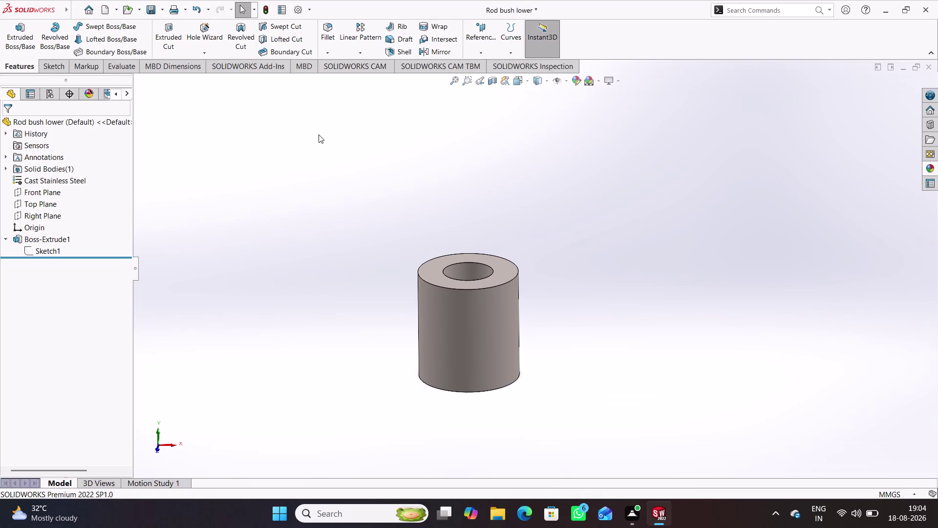
Change Boss-Extrude1's Mid Plane depth from 24 mm to 80 mm.
click(61, 237)
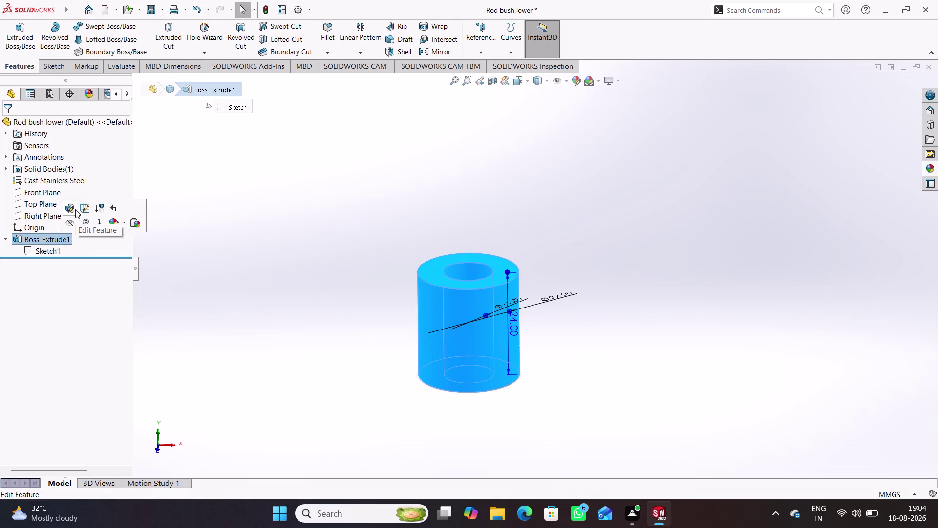
click(76, 209)
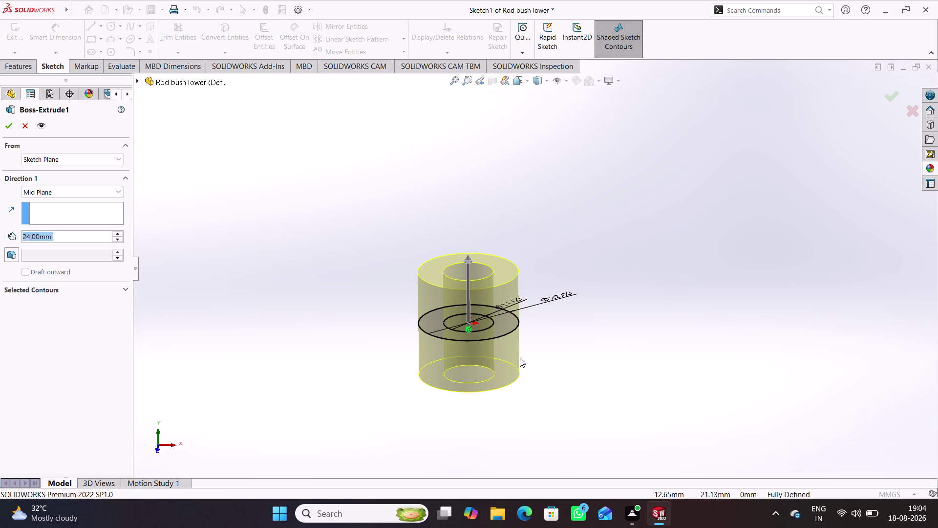
text(80)
key(Return)
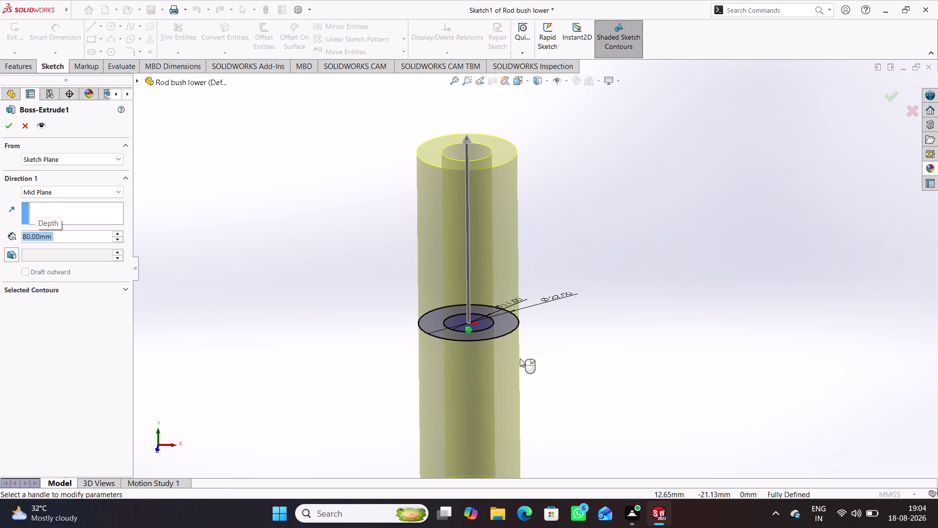
key(Return)
click(592, 323)
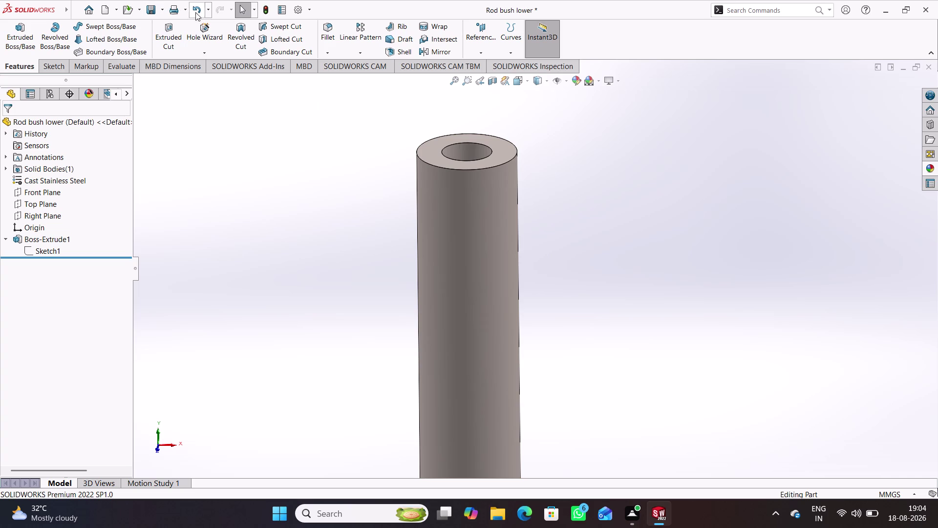
click(265, 8)
click(290, 199)
Assign Zinc AG40A (Zamak 3) from Zinc Alloys as the part material.
right_click(56, 177)
click(90, 185)
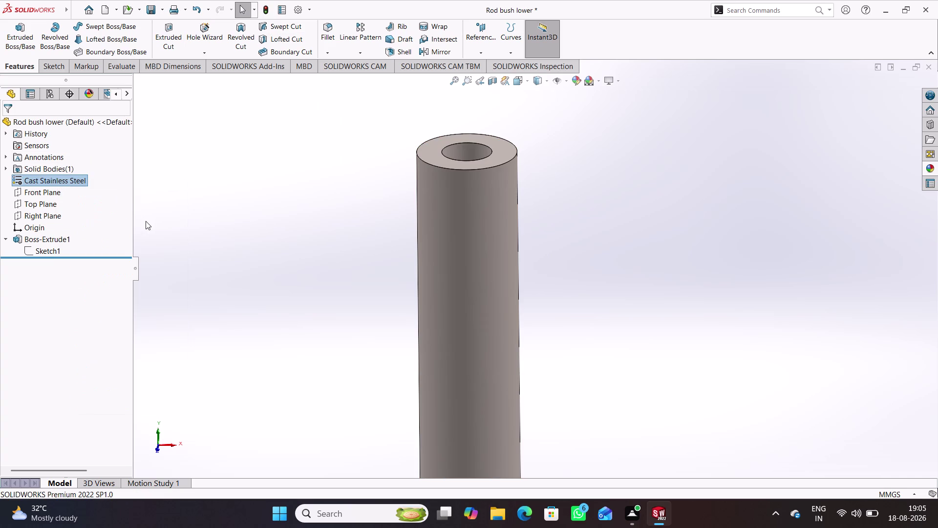
scroll(down, 3)
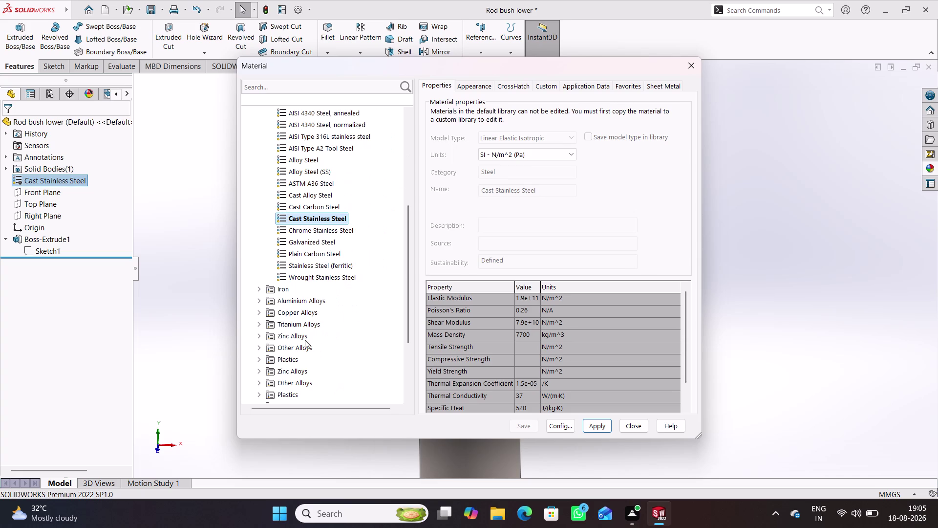
click(302, 339)
double_click(298, 334)
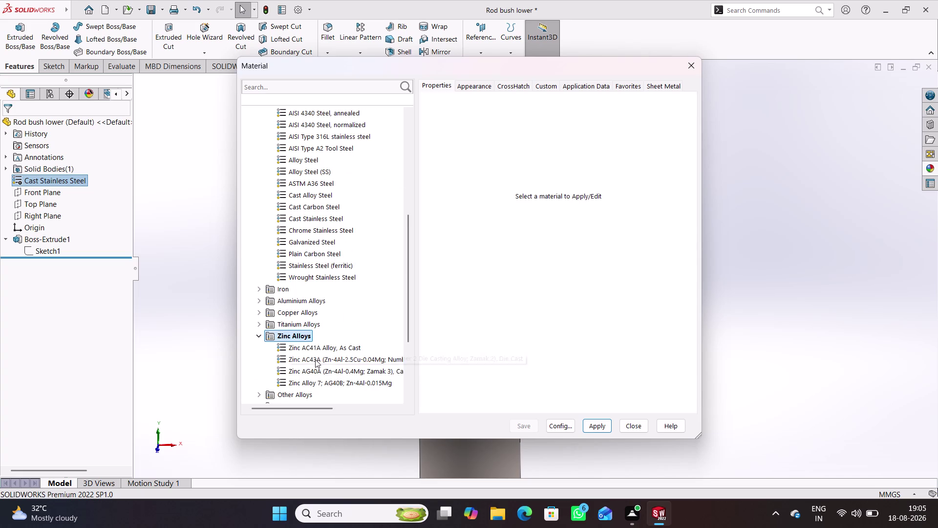
click(315, 359)
click(599, 425)
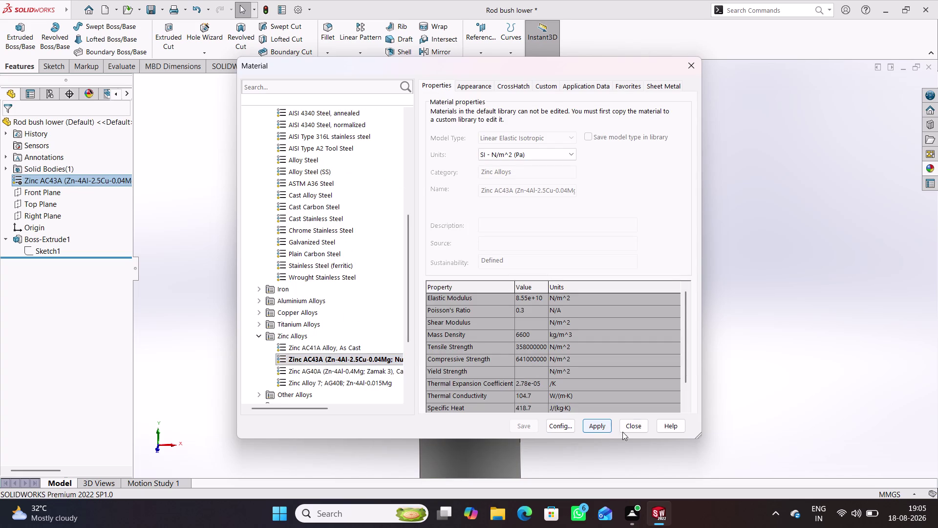
click(332, 370)
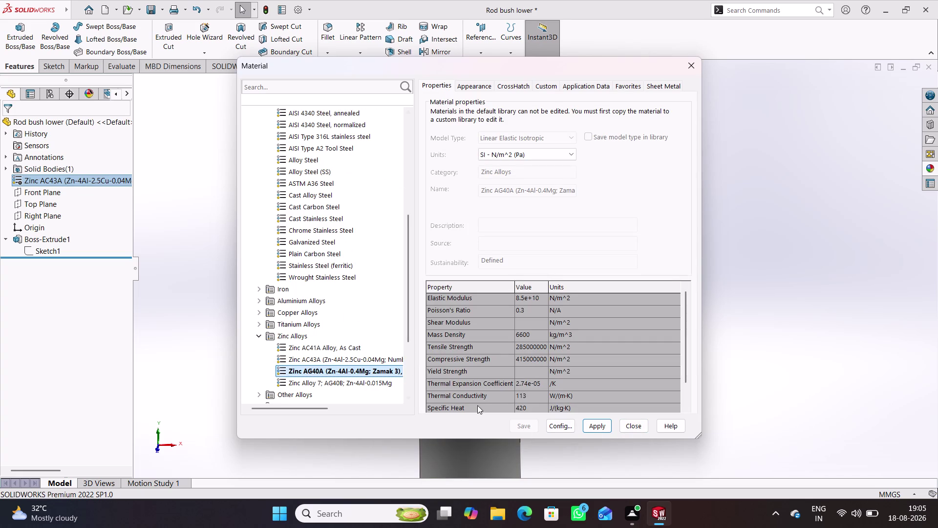
click(593, 428)
click(633, 430)
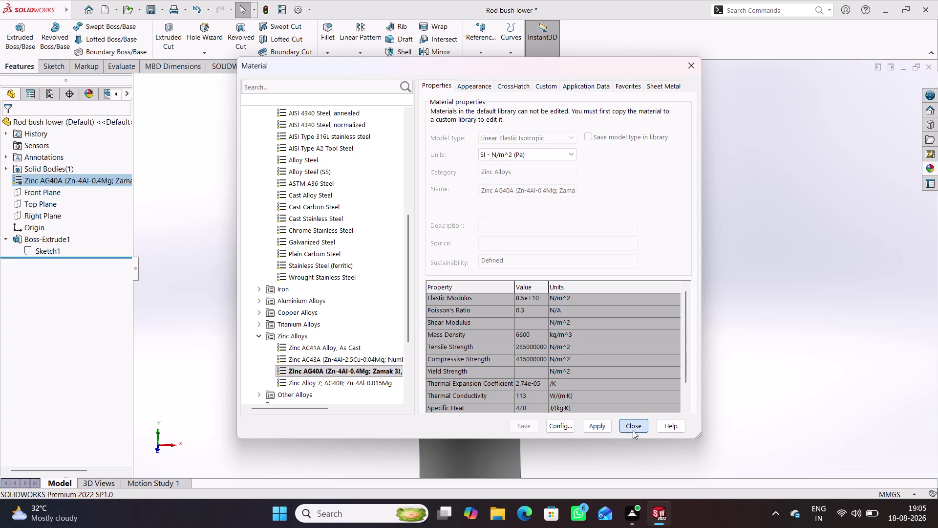
Apply the polished zinc appearance to the tube and orbit to inspect it.
middle_drag(577, 395, 413, 278)
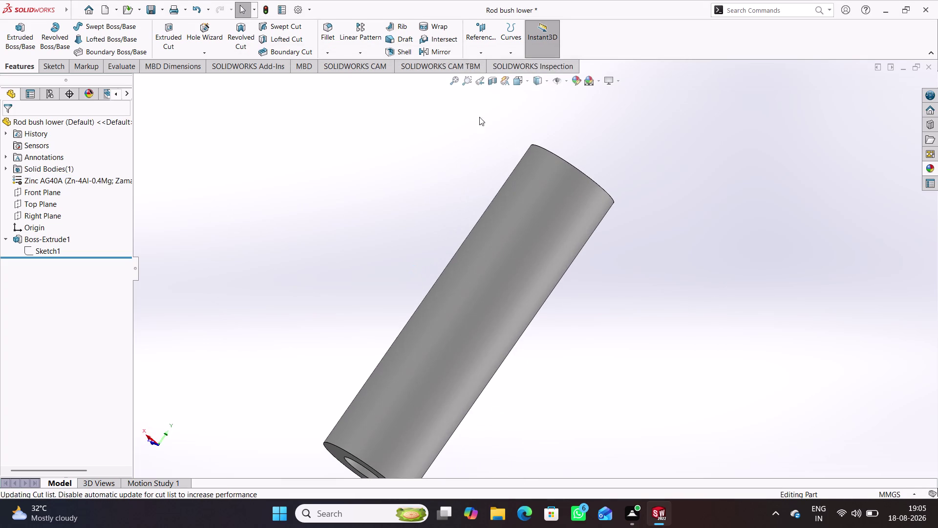
click(576, 81)
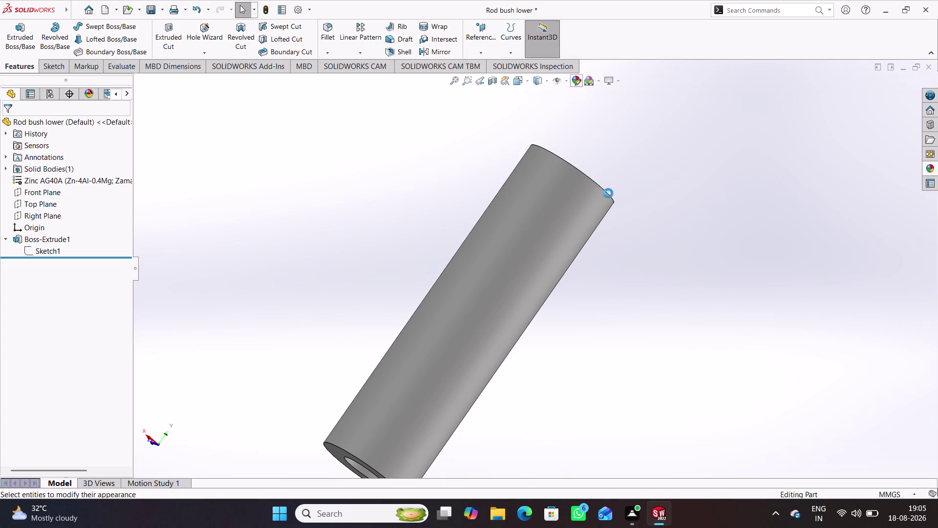
drag(786, 240, 776, 250)
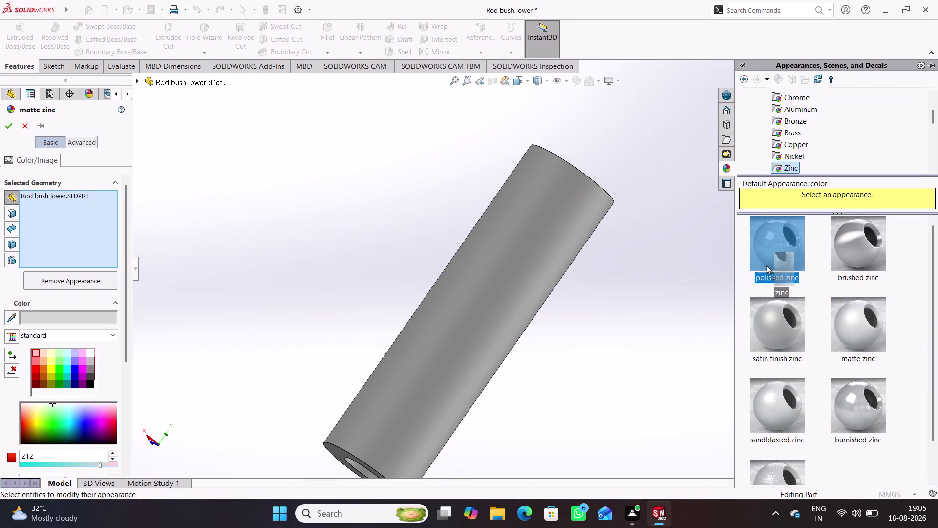
drag(776, 250, 539, 273)
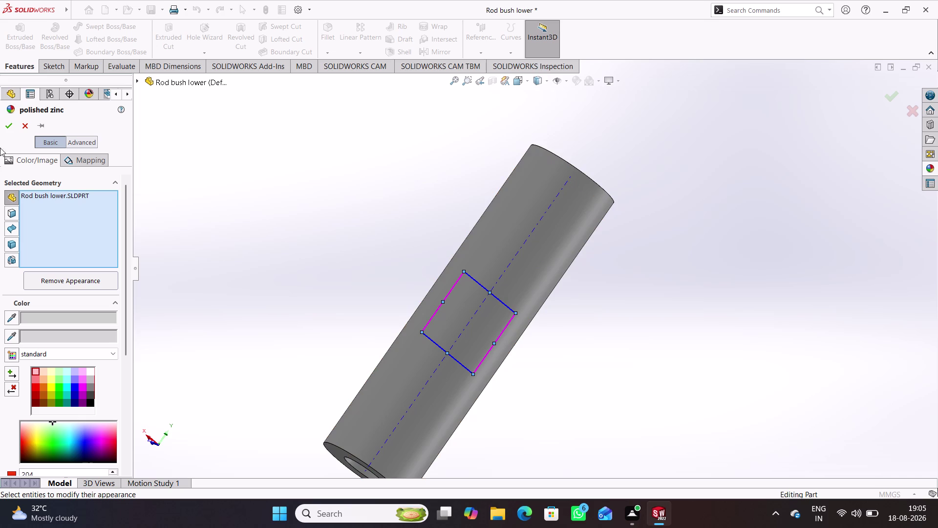
click(7, 121)
click(286, 192)
middle_drag(331, 247, 339, 246)
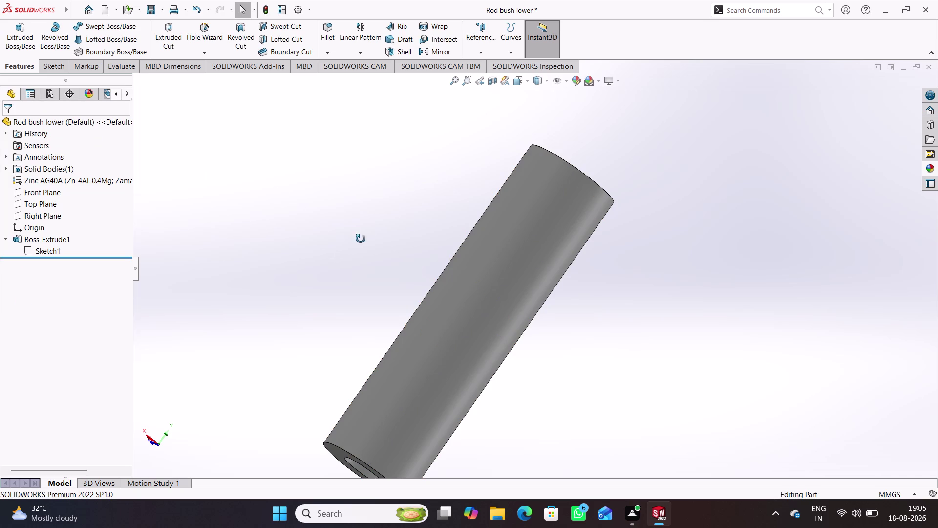
middle_drag(338, 246, 477, 285)
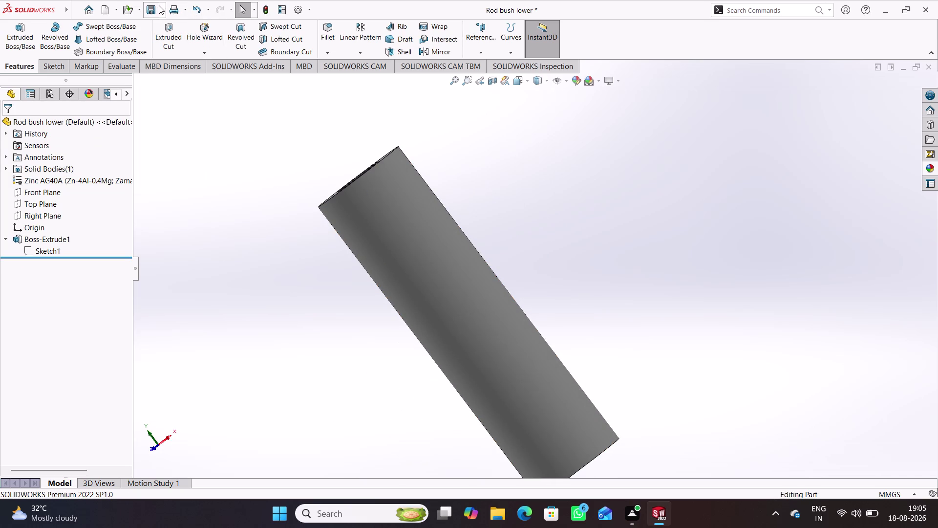
Save the part as 'piston pin' in the solid works folder.
click(160, 4)
click(164, 36)
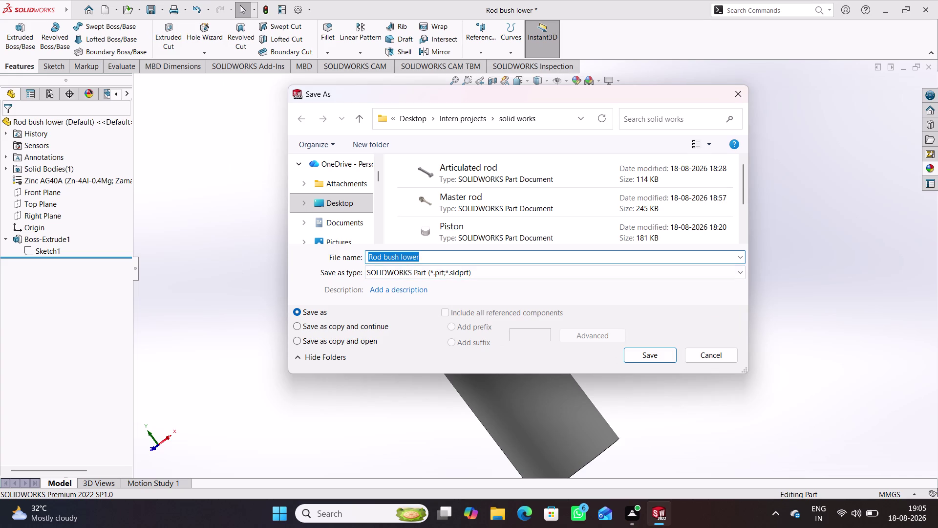
text(pist)
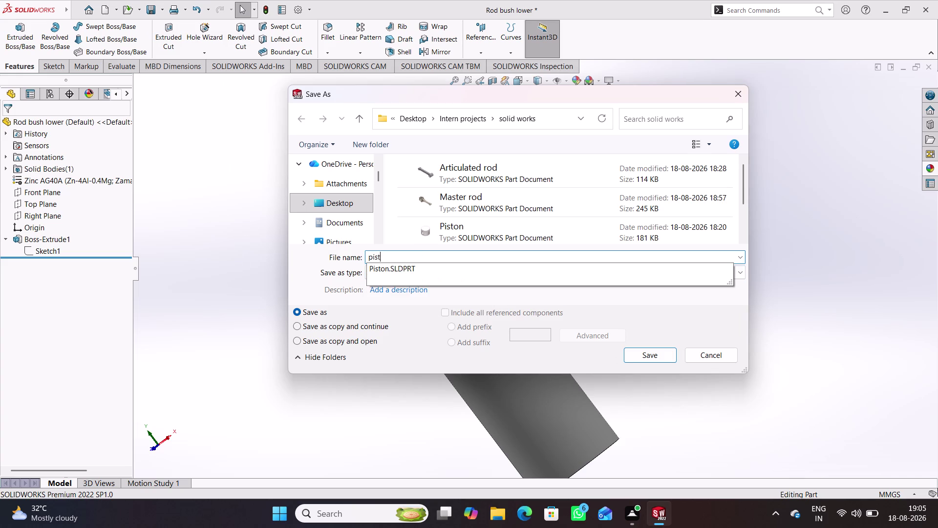
text(on)
key(space)
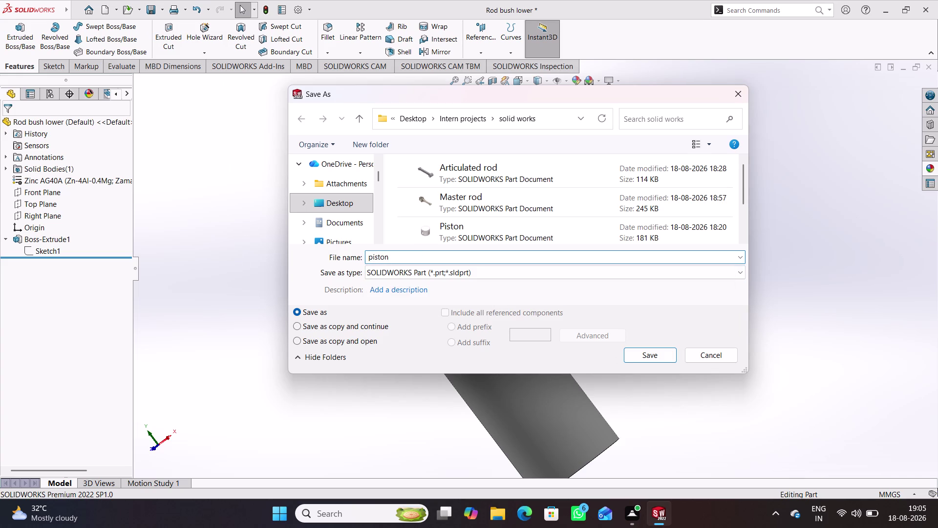
text(pin)
scroll(down, 3)
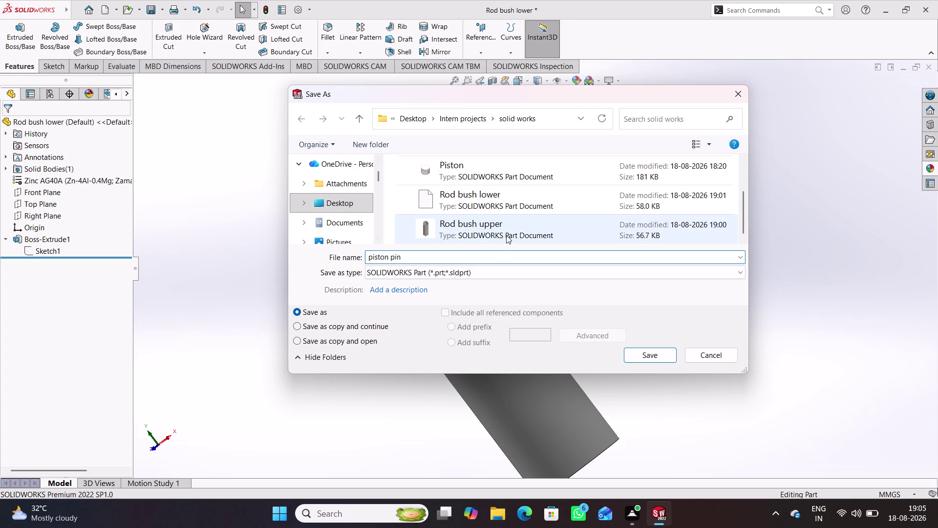
scroll(down, 3)
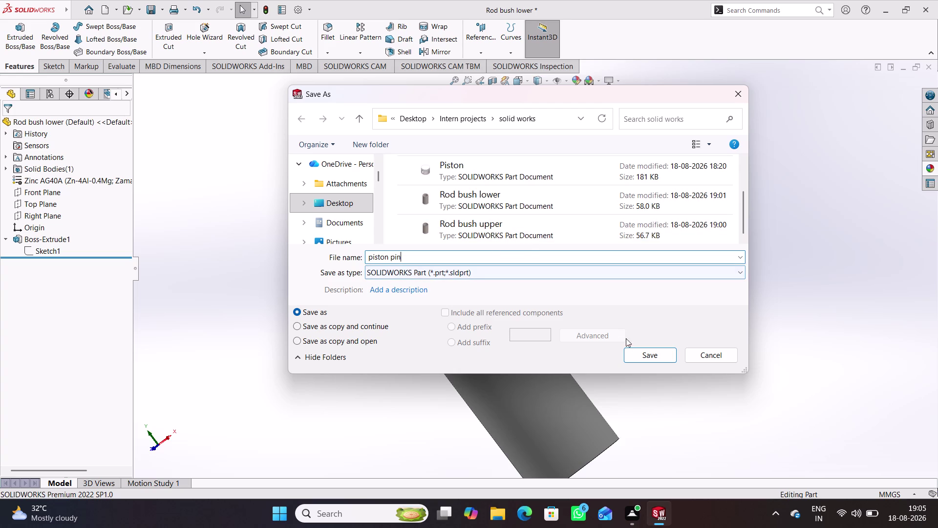
click(641, 357)
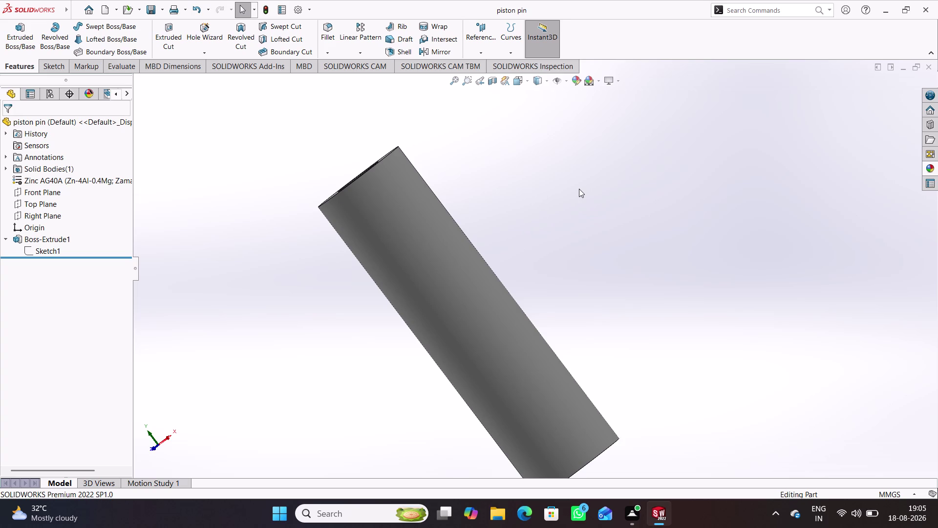
Create a new part (Part5) and start a sketch on its Front Plane.
key(ctrl+n)
key(Return)
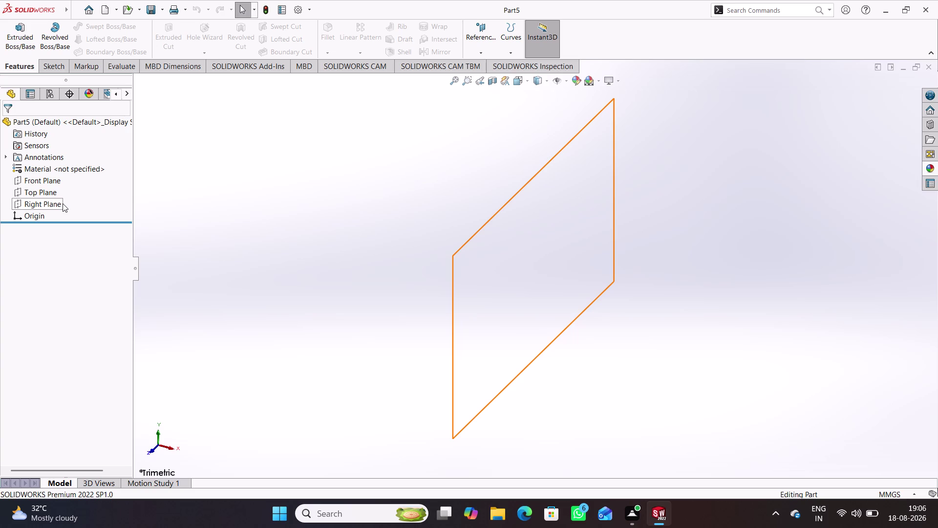
click(54, 182)
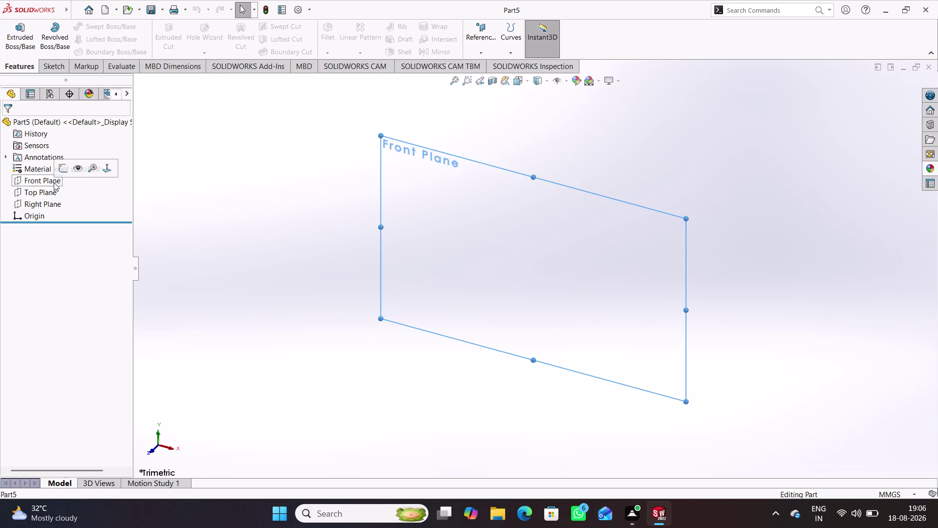
click(63, 173)
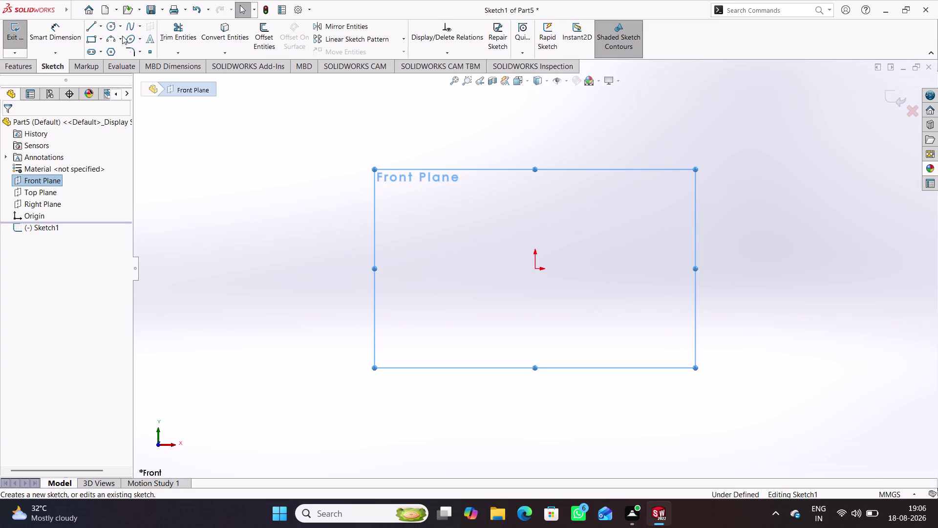
Draw a circle at the origin and dimension it to 43 mm diameter.
click(113, 26)
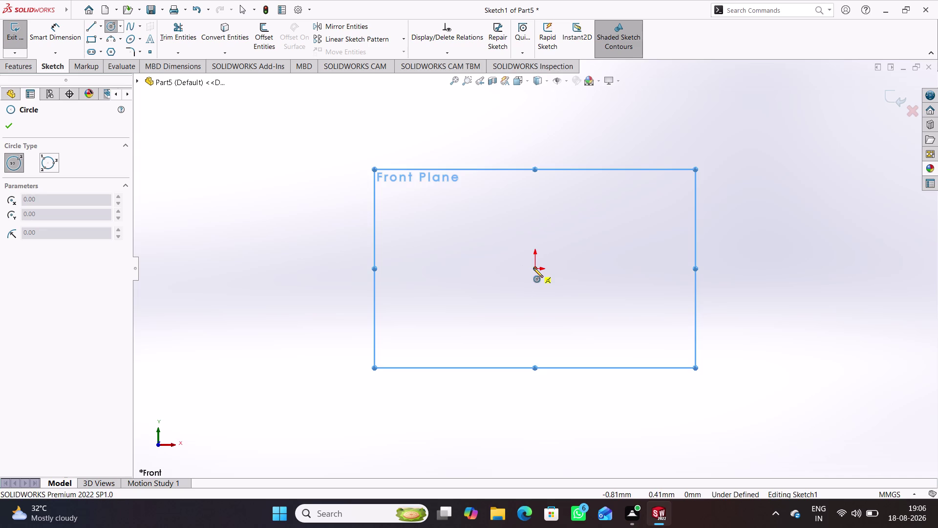
click(533, 268)
click(560, 325)
right_drag(642, 364, 638, 215)
click(585, 231)
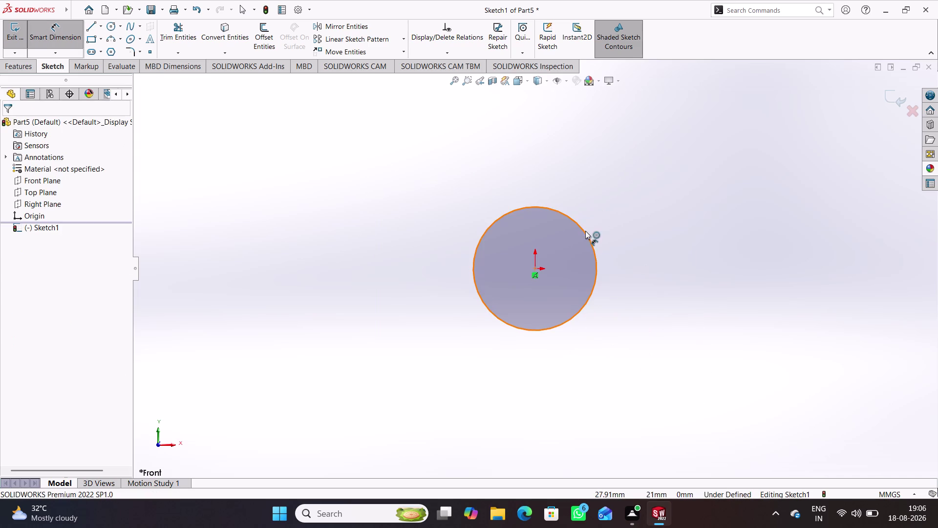
click(613, 182)
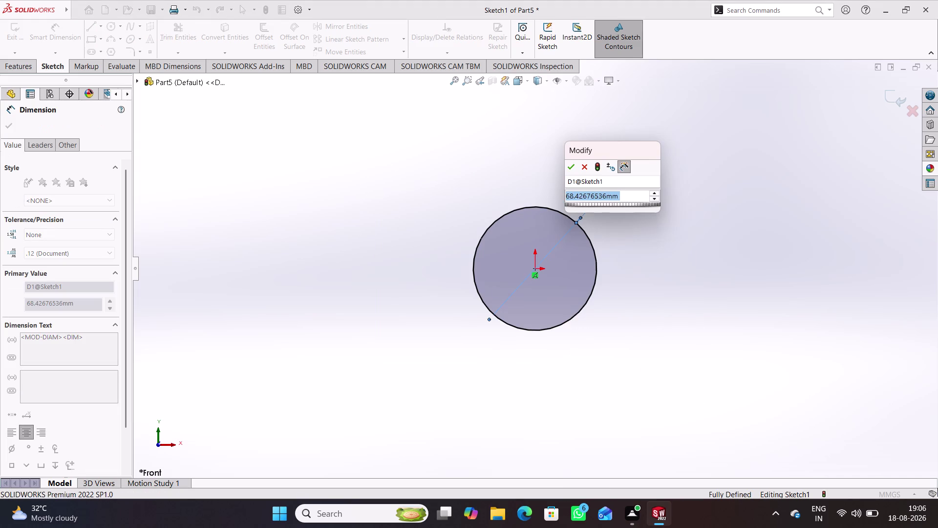
text(43)
key(Return)
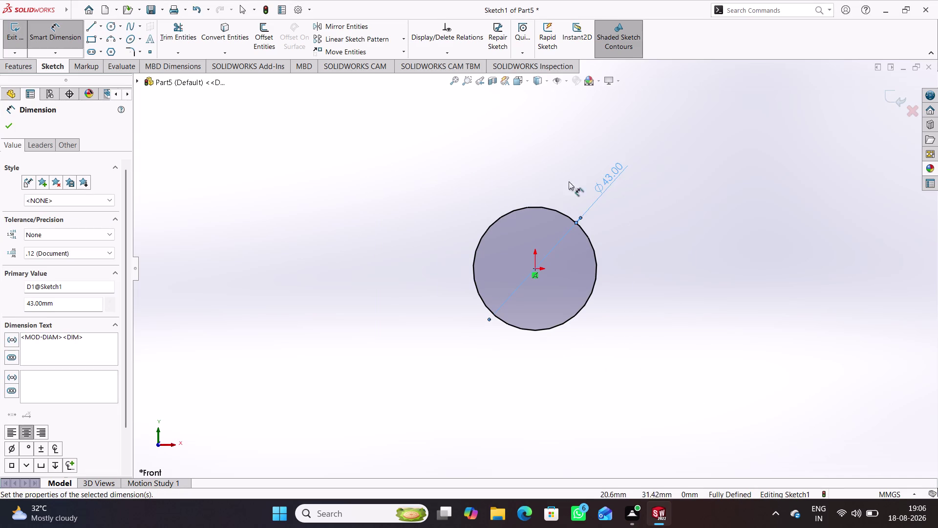
Add a concentric 47 mm circle, exit the sketch, and start a boss extrusion.
click(109, 29)
click(533, 266)
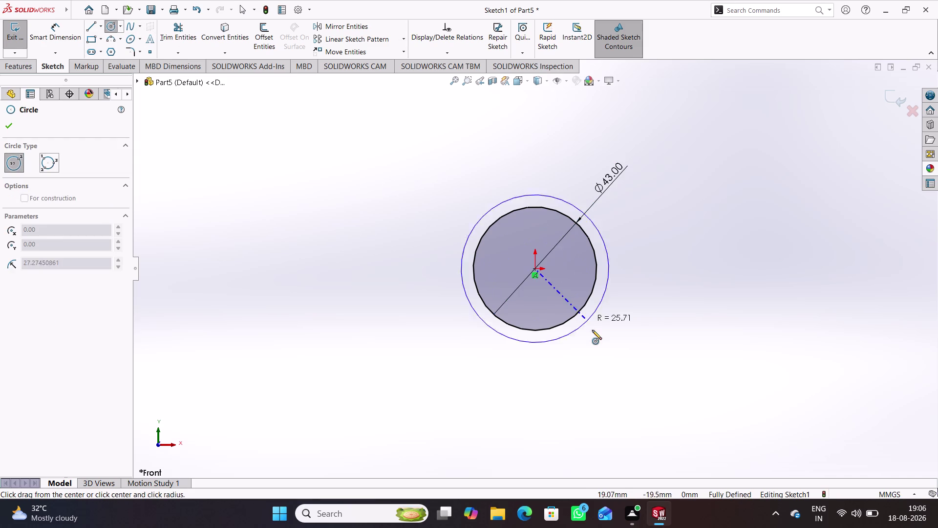
click(592, 333)
right_drag(663, 362, 669, 108)
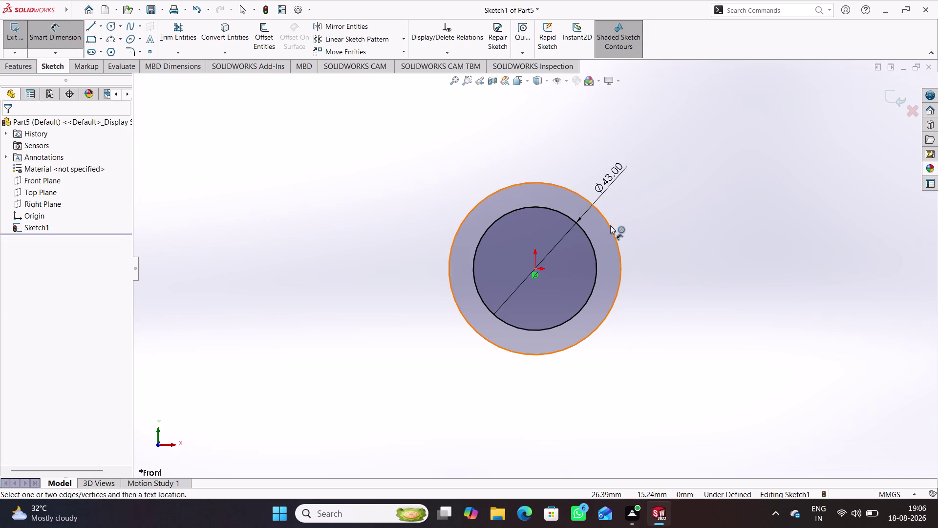
click(610, 225)
click(639, 209)
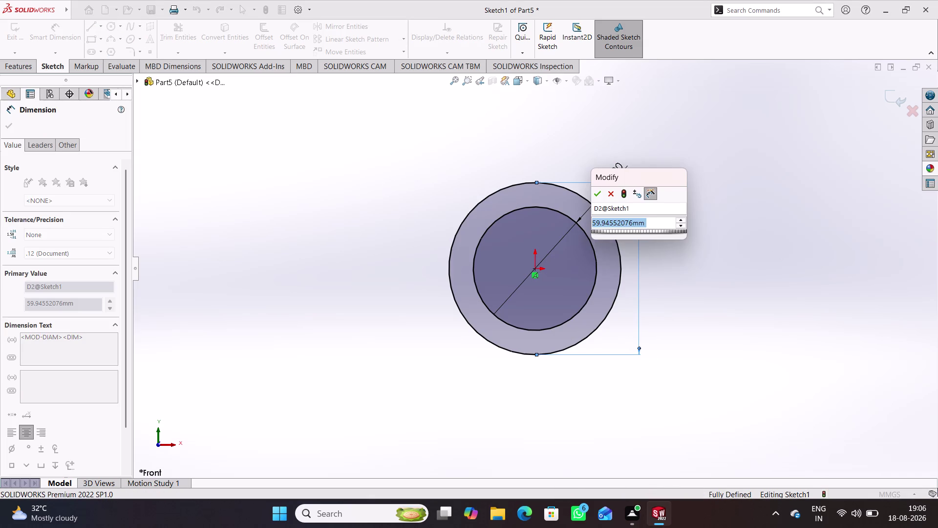
text(47)
key(Return)
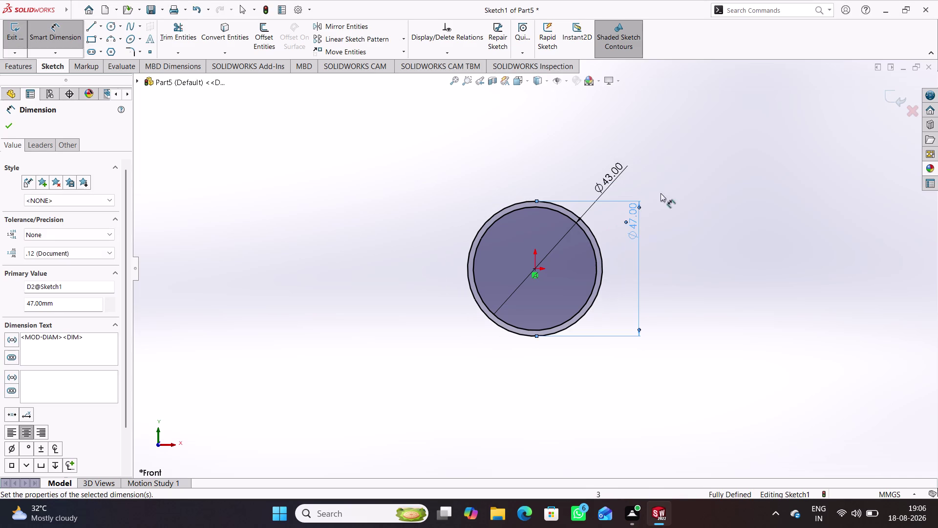
click(710, 172)
click(890, 100)
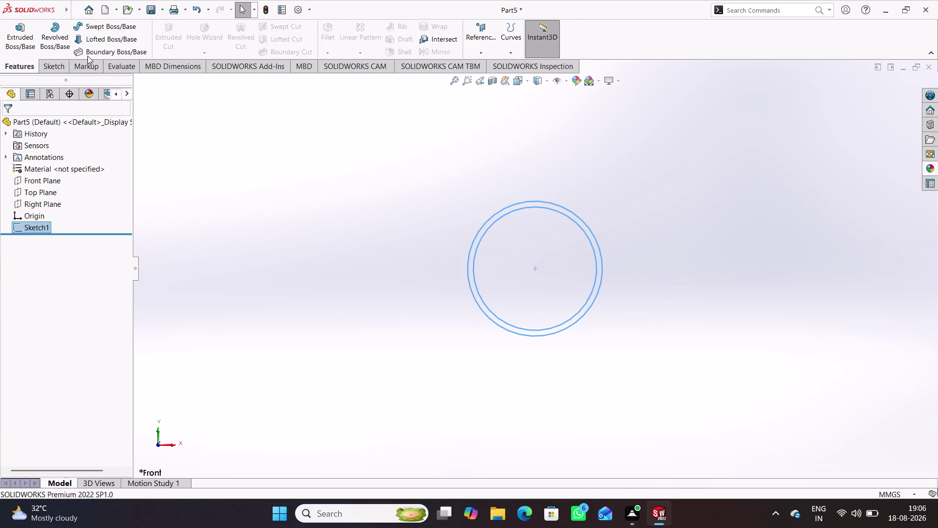
click(31, 40)
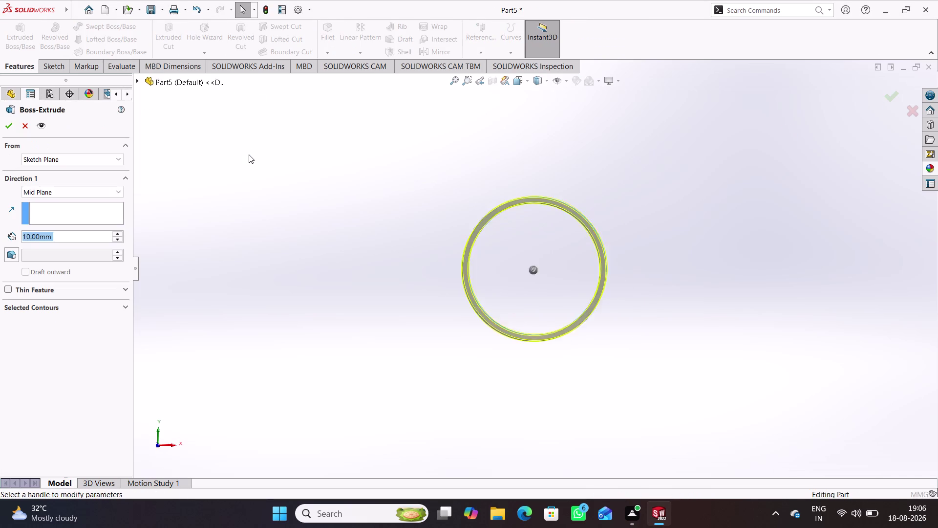